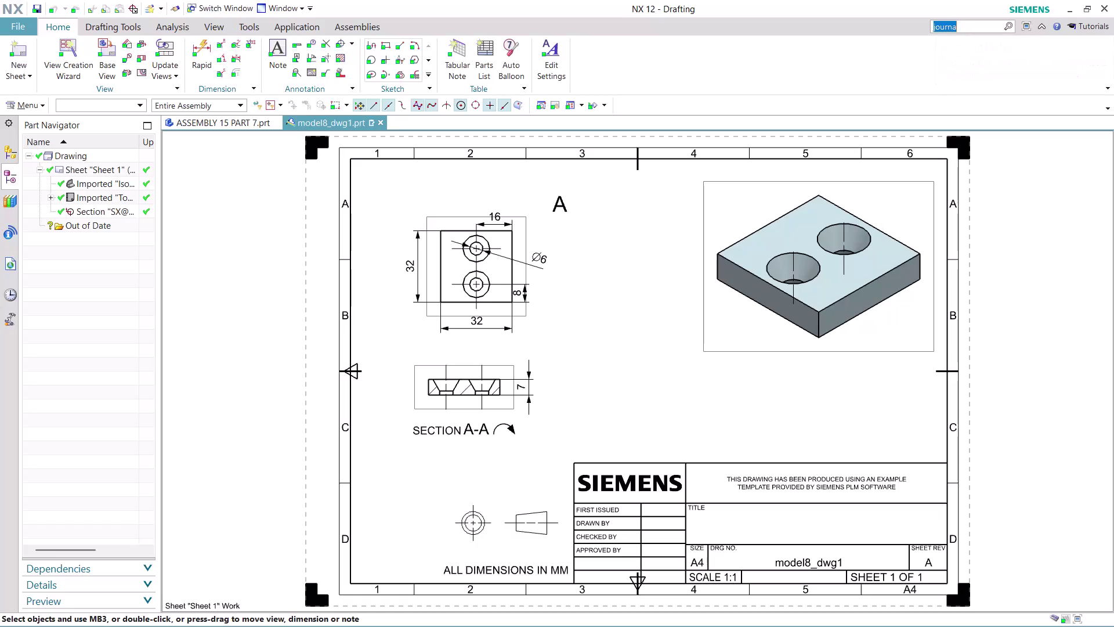
Stop Journal Recording from the Command Finder results for 'journa', then close the results.
key(Return)
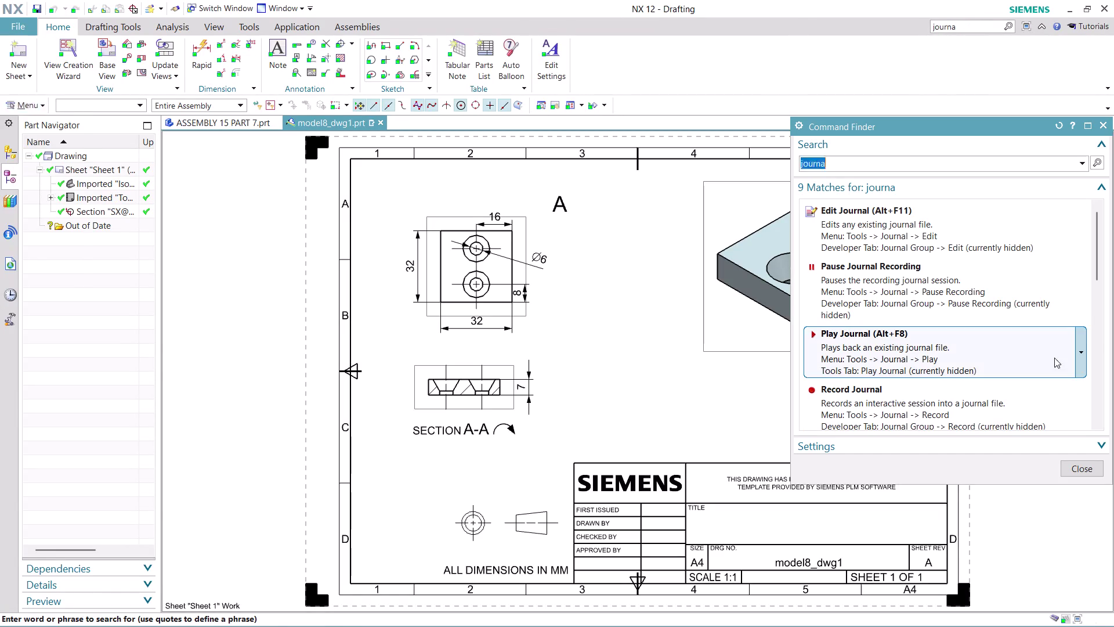
scroll(down, 3)
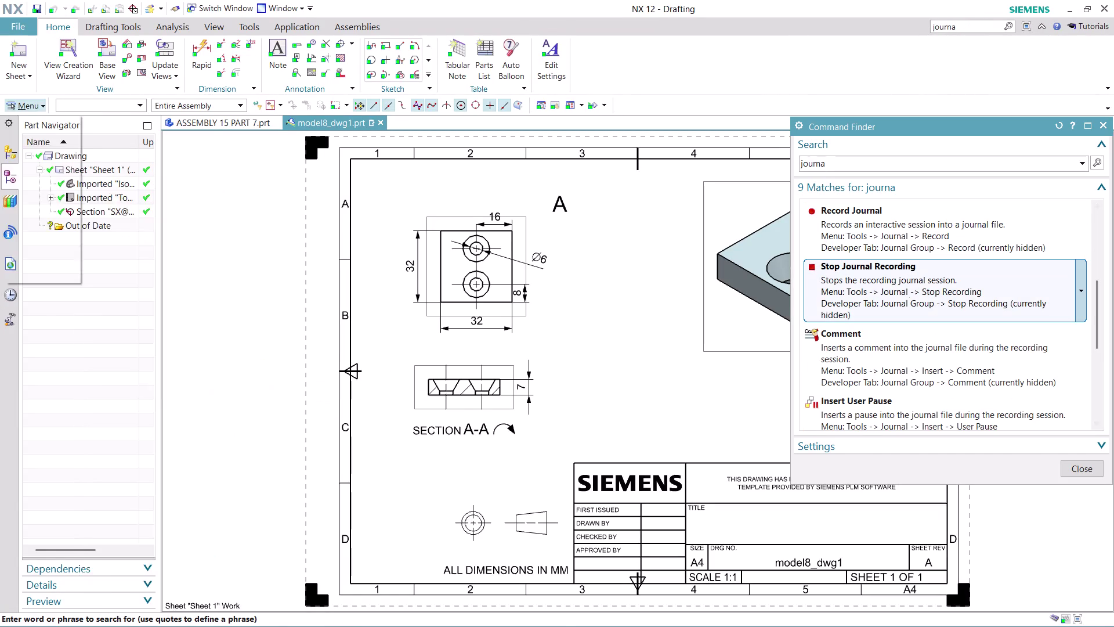
click(908, 290)
click(908, 291)
click(908, 290)
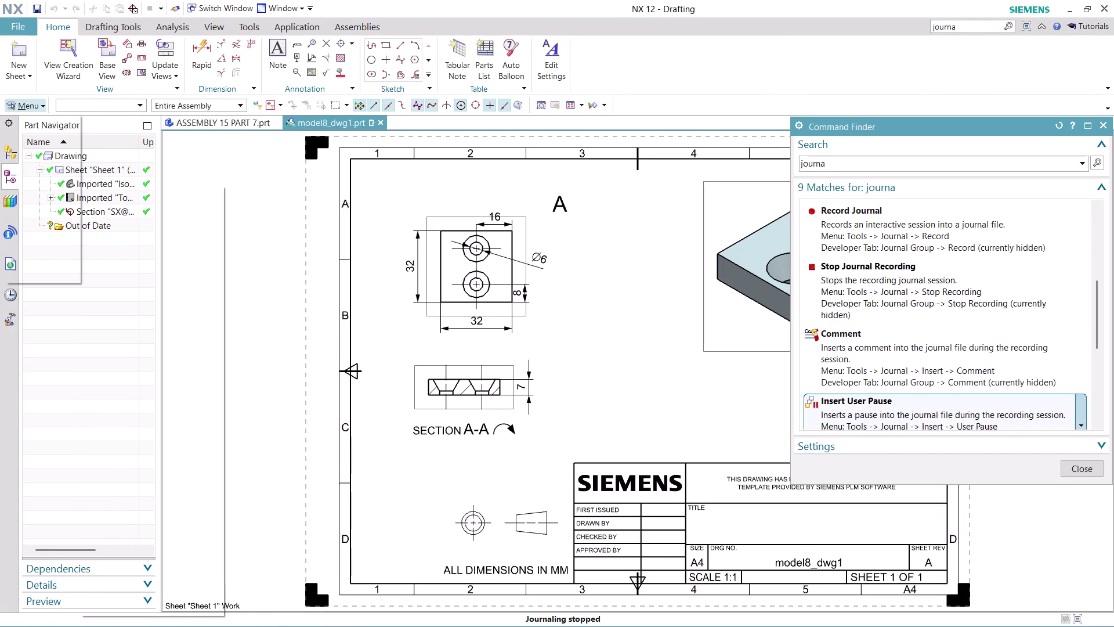
click(1076, 462)
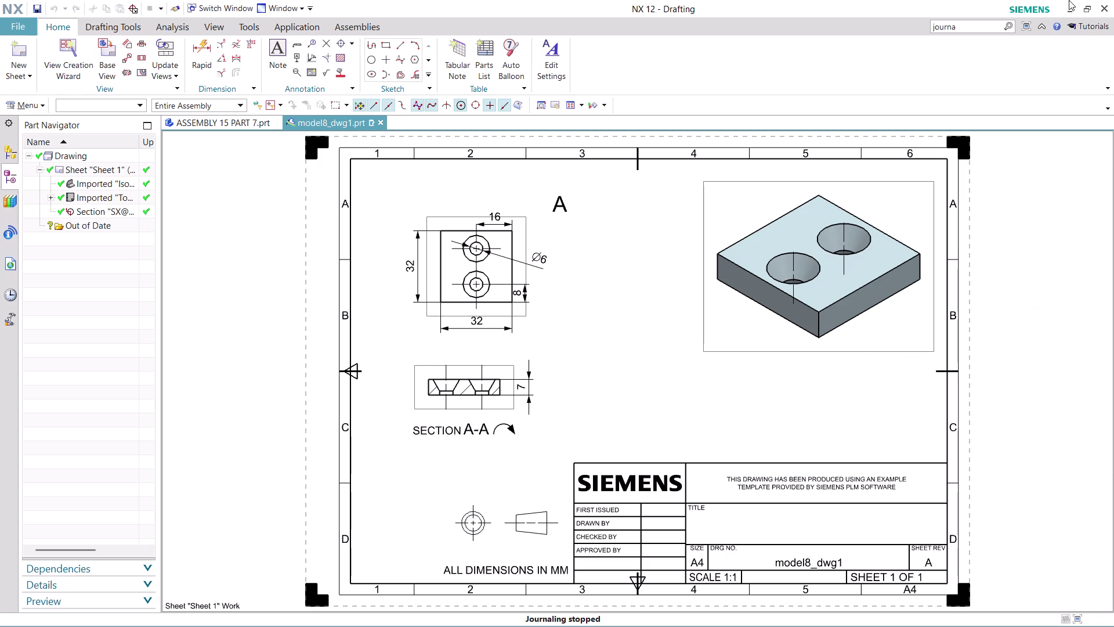